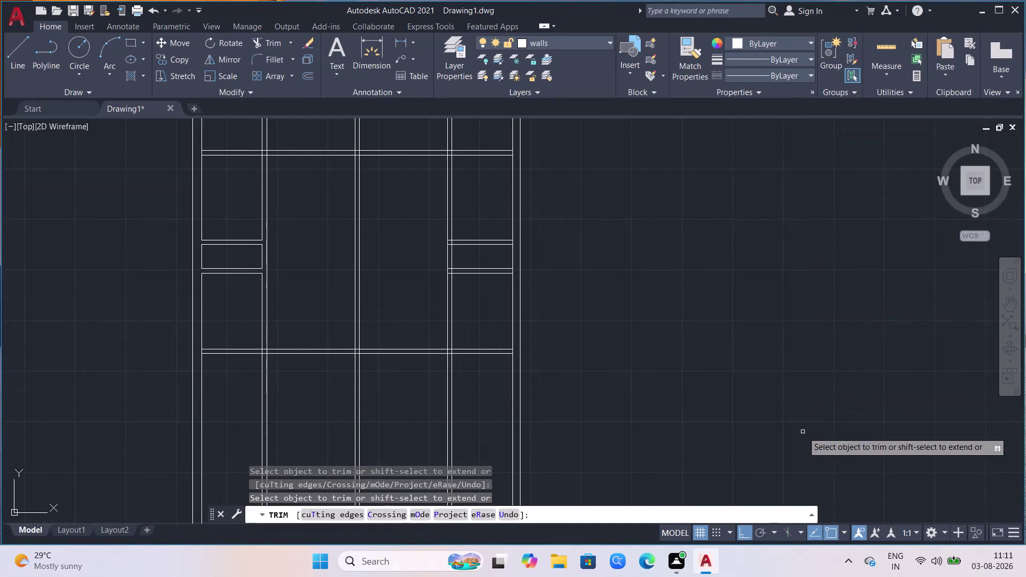
Zoom out during TRIM until the whole wardrobe outline with shelves and drawer partitions shows.
scroll(down, 3)
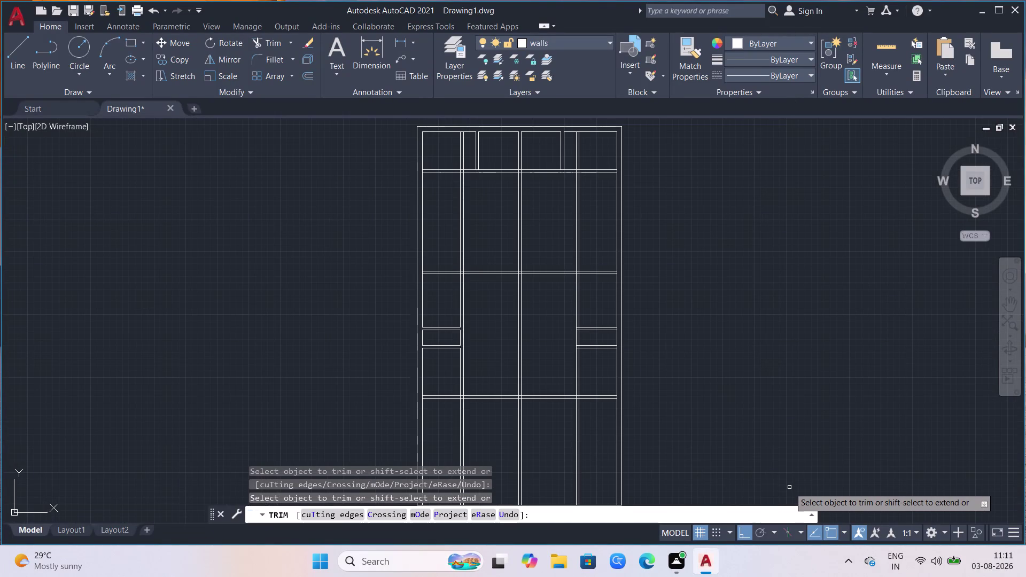